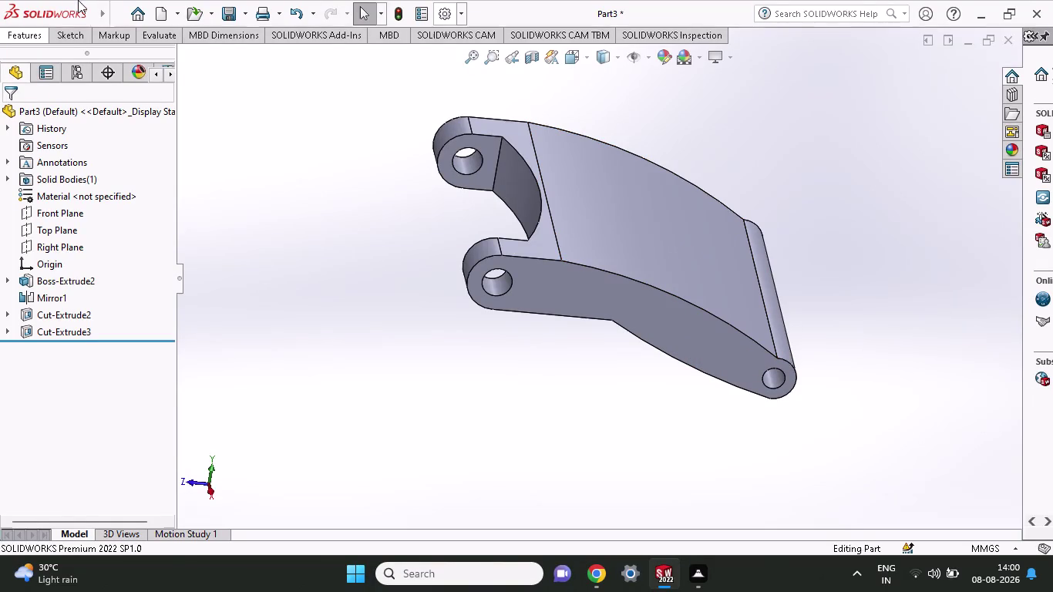
Begin Sketch5 with the Line tool on the bracket's lower side face, viewed at an angle.
click(53, 37)
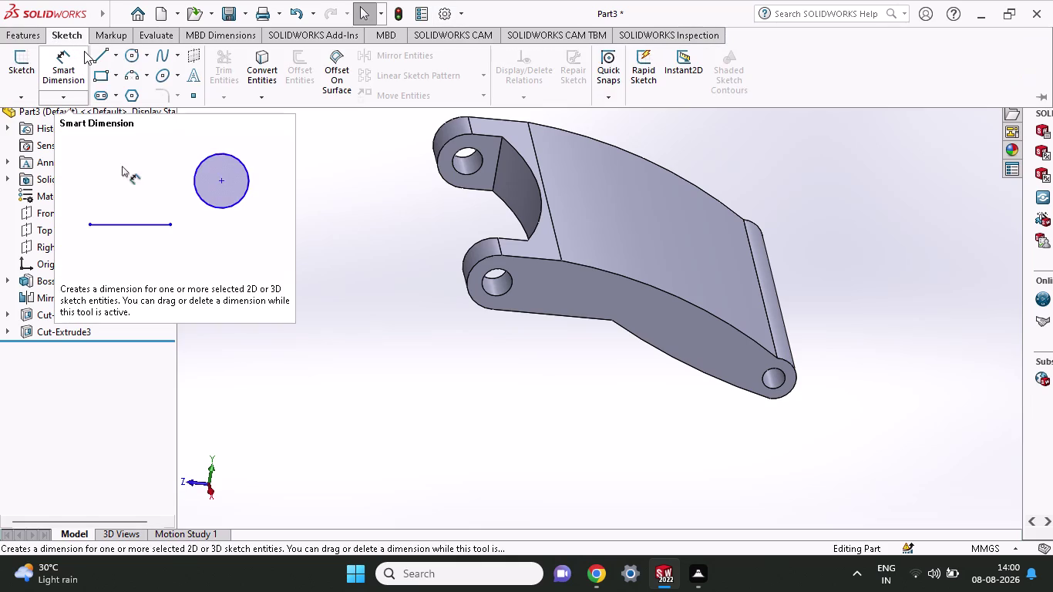
click(101, 51)
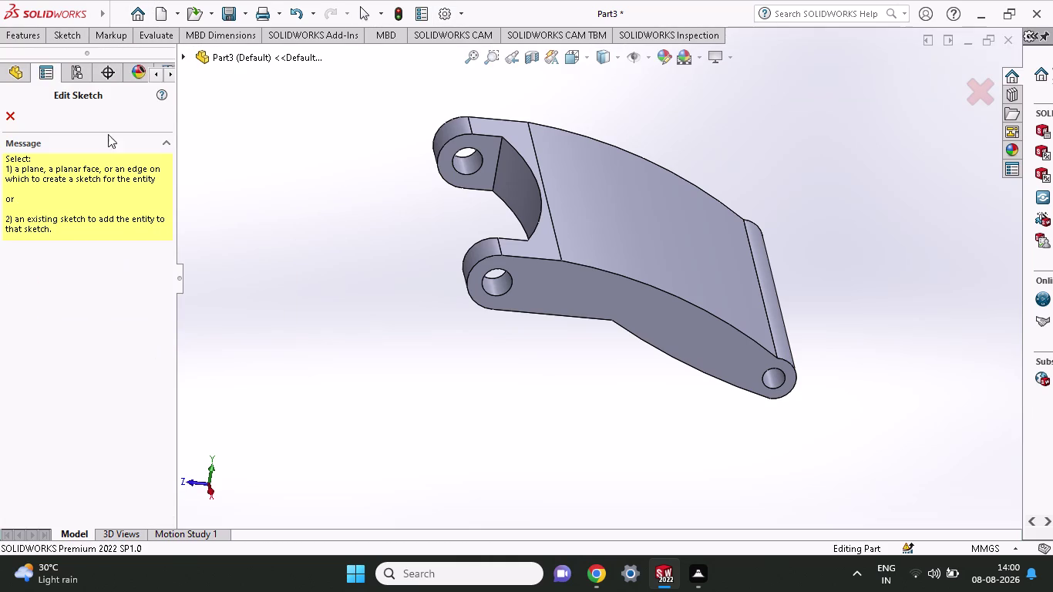
click(57, 33)
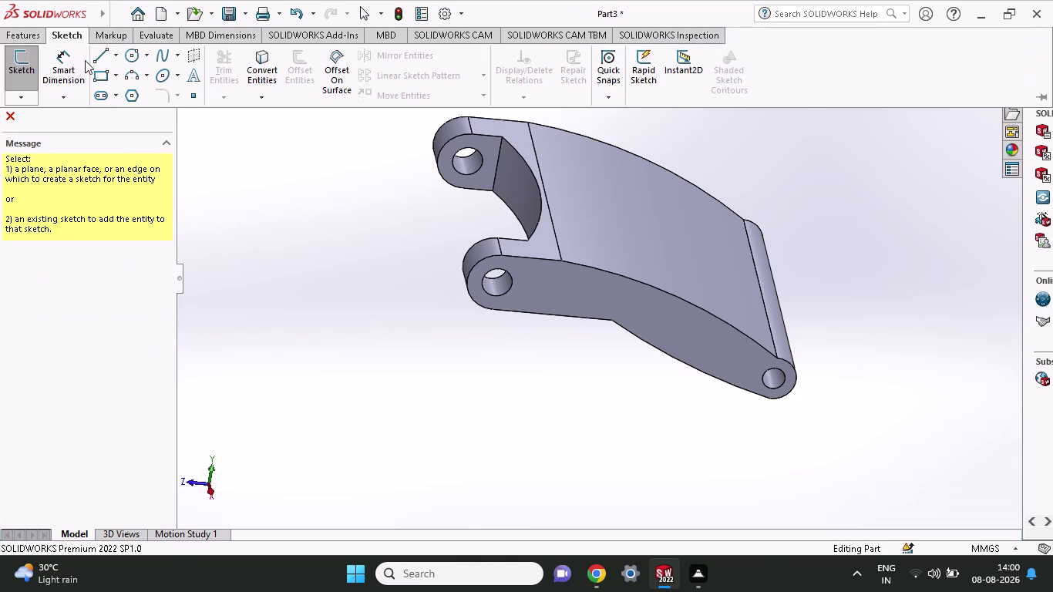
click(100, 59)
click(371, 270)
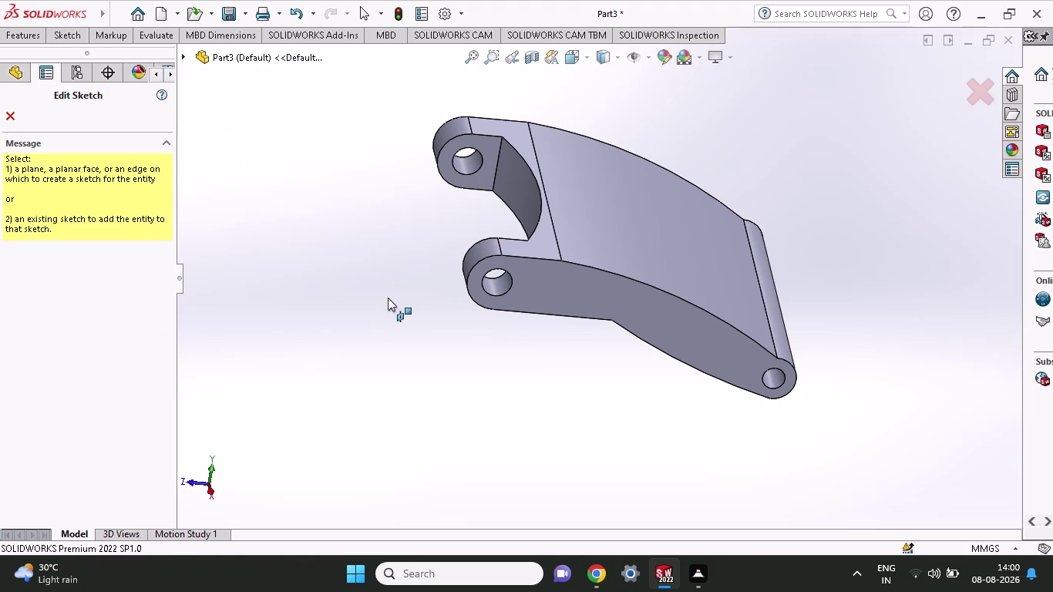
click(632, 225)
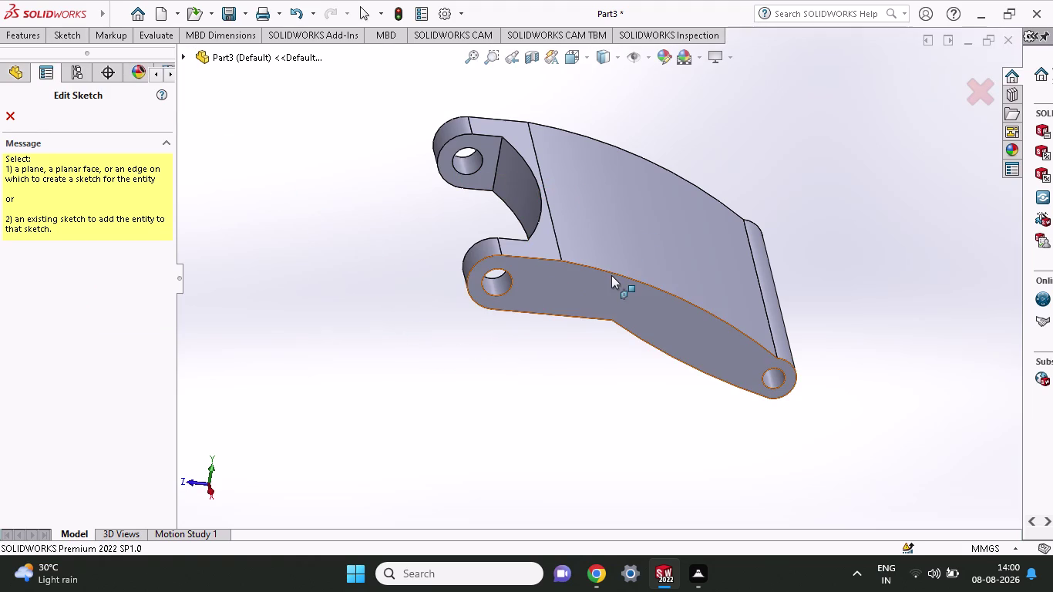
click(613, 277)
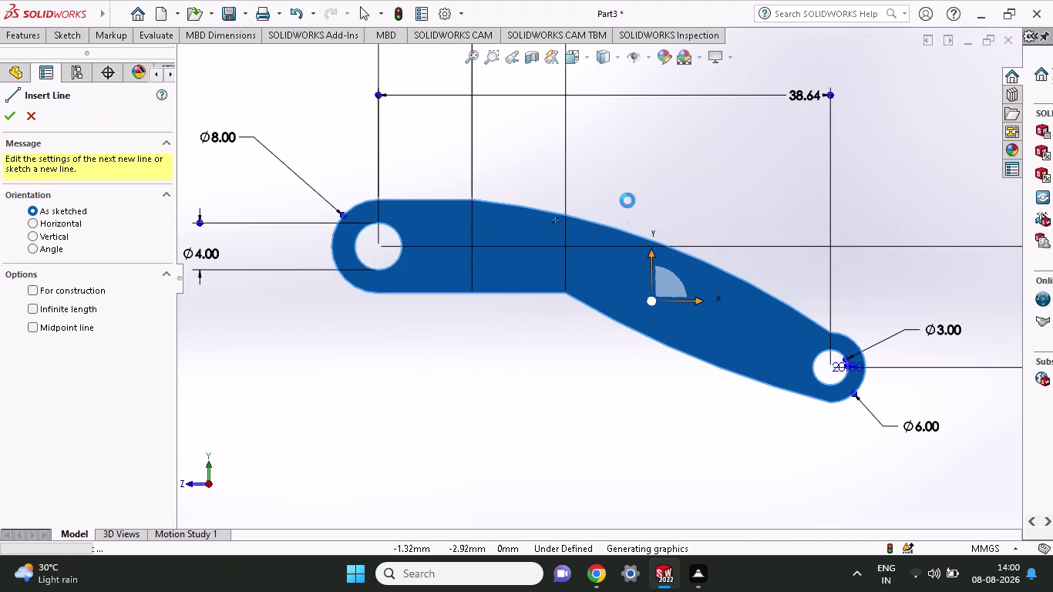
middle_drag(629, 200, 630, 292)
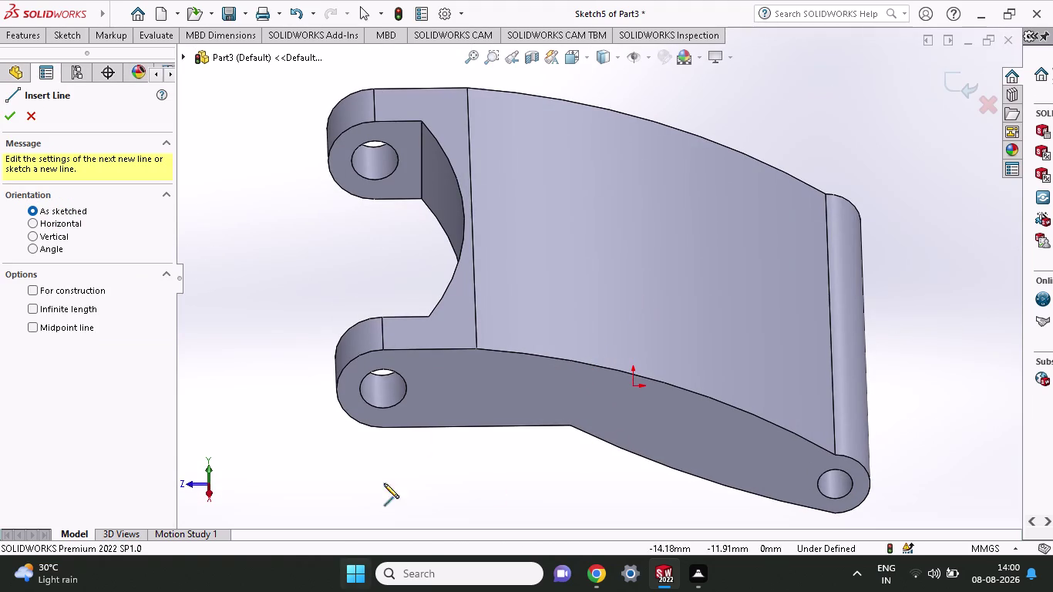
click(612, 212)
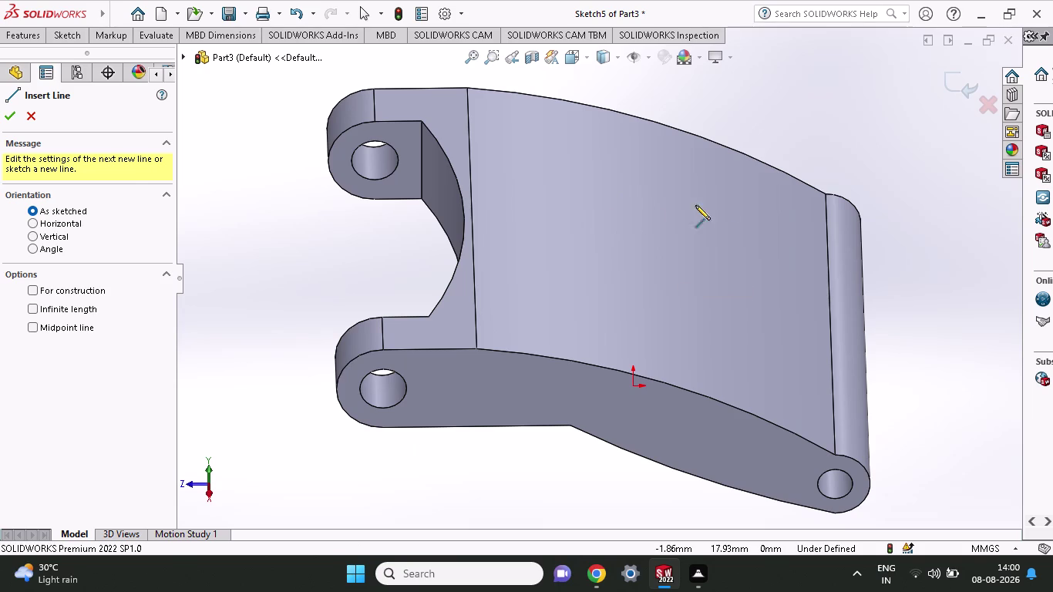